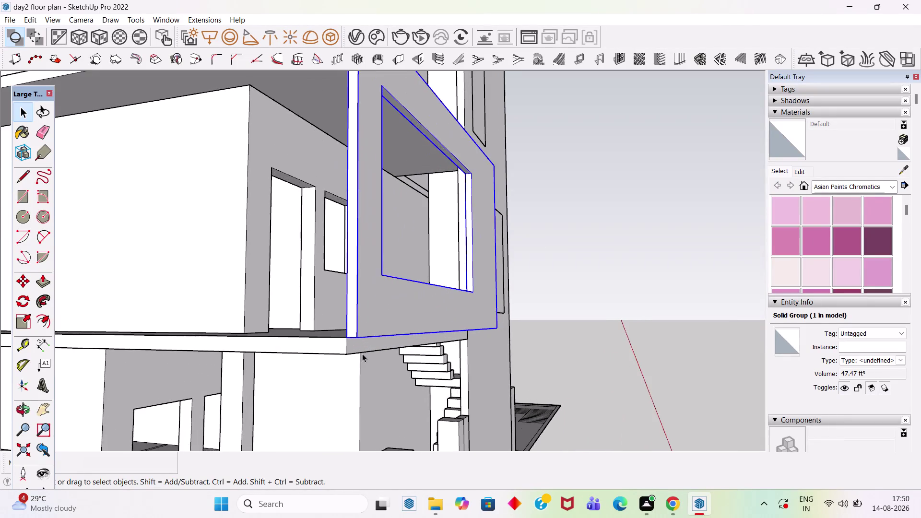
Look beneath the balcony, enter the frame group, and select its narrow underside face.
middle_drag(362, 353, 352, 281)
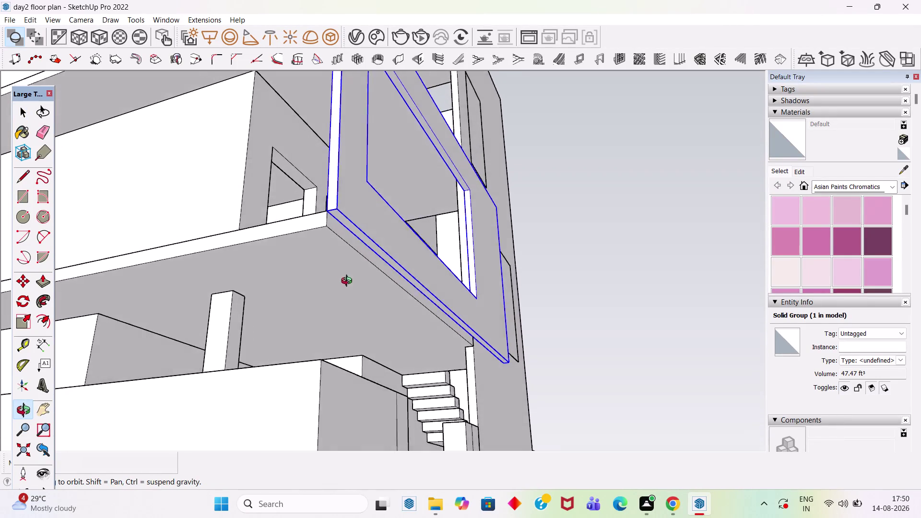
middle_drag(352, 280, 300, 265)
scroll(up, 3)
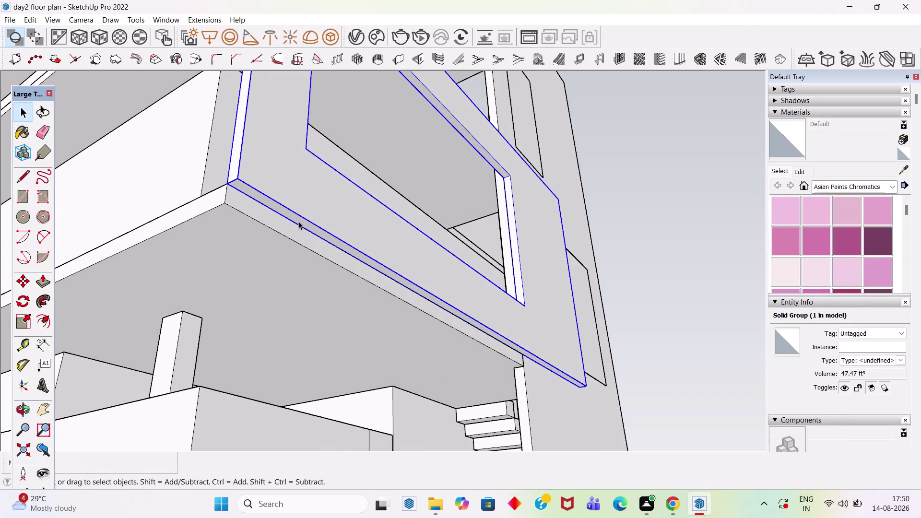
double_click(299, 220)
scroll(up, 3)
click(299, 221)
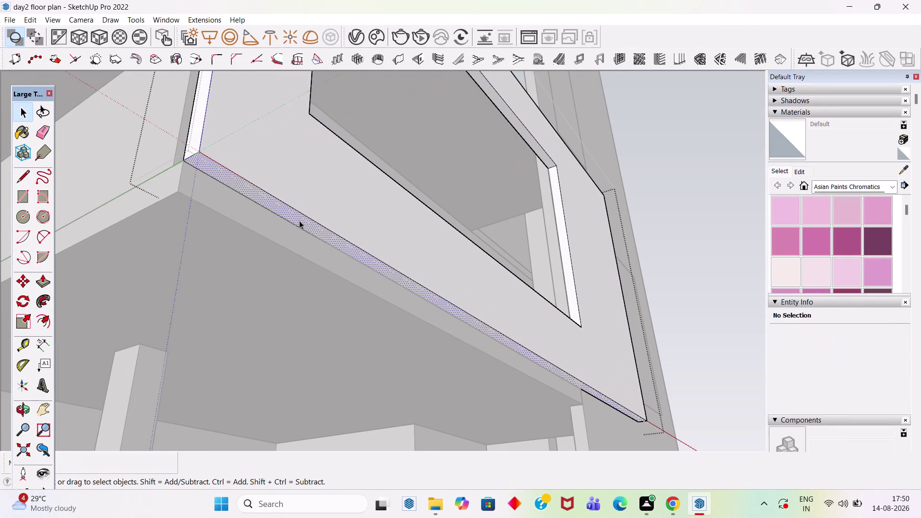
Push the frame's underside face 6 inches lower, then close the group.
key(p)
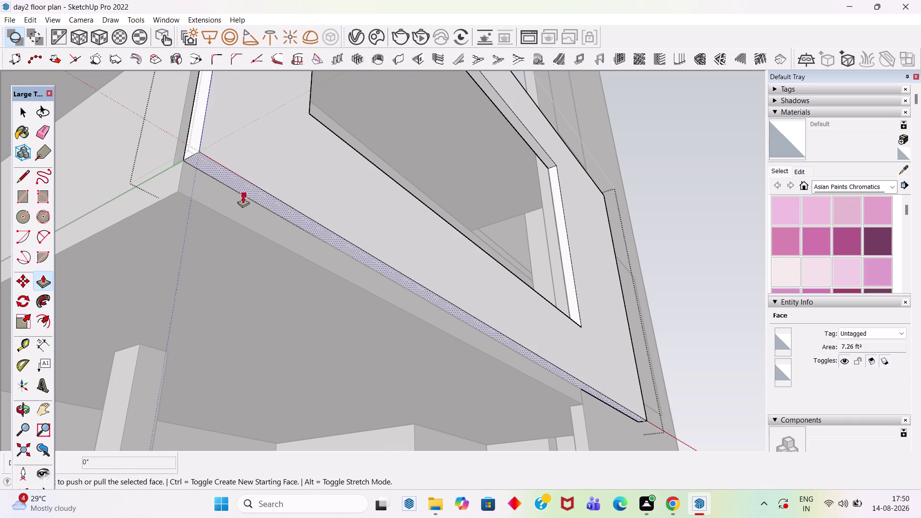
click(239, 180)
click(178, 191)
scroll(down, 3)
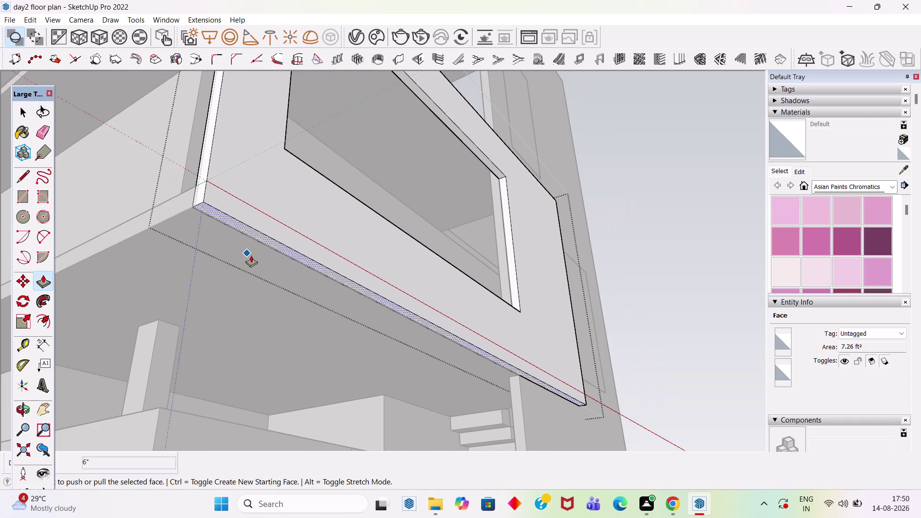
key(Escape)
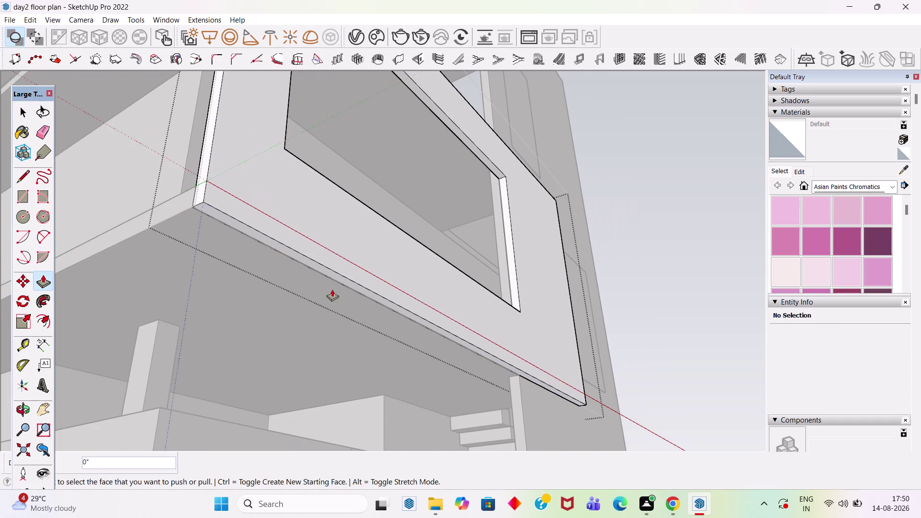
key(space)
click(652, 179)
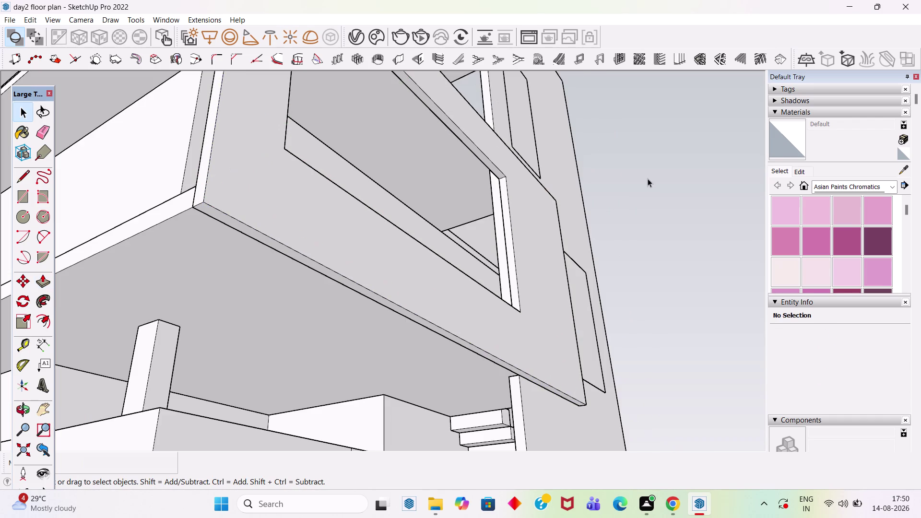
Orbit and zoom out to frame all three storeys and the lengthened balcony from the front.
middle_drag(409, 156, 559, 150)
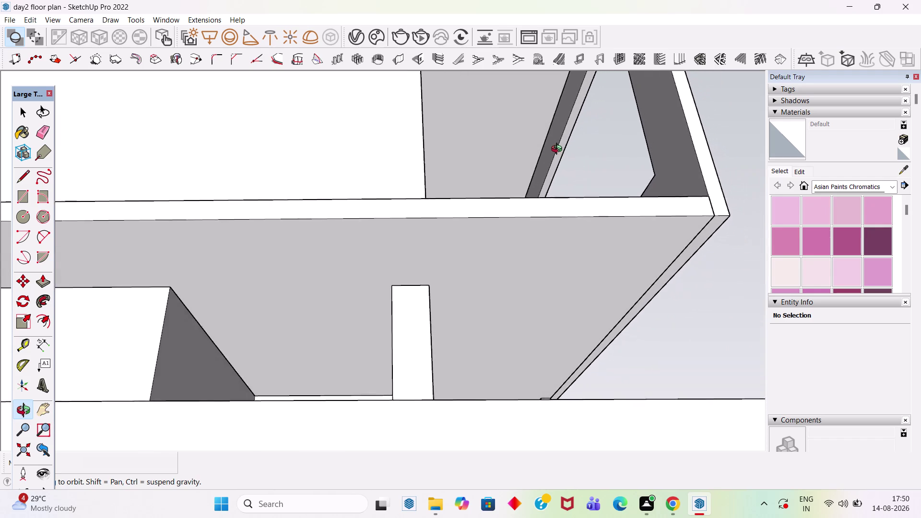
middle_drag(559, 151, 375, 204)
scroll(down, 3)
scroll(down, 3)
middle_drag(461, 217, 228, 248)
scroll(down, 3)
scroll(down, 3)
scroll(down, 3)
middle_drag(321, 269, 334, 267)
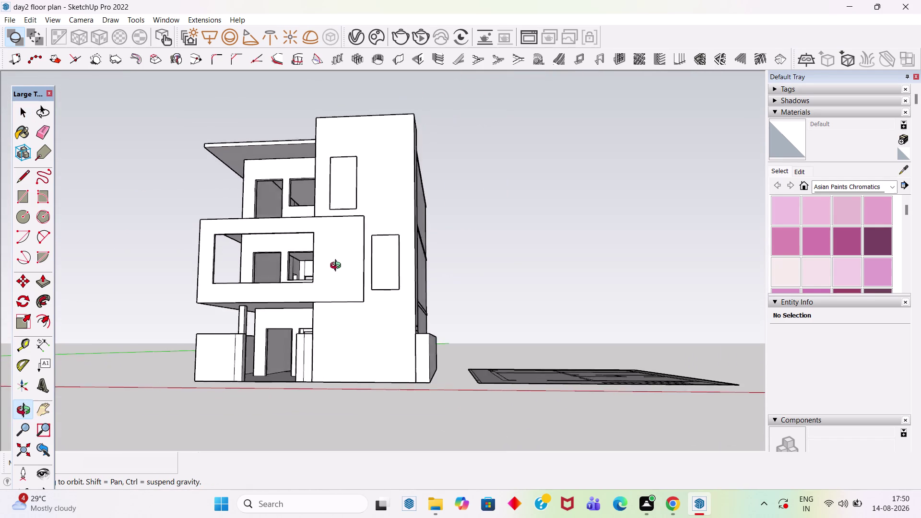
middle_drag(333, 267, 380, 263)
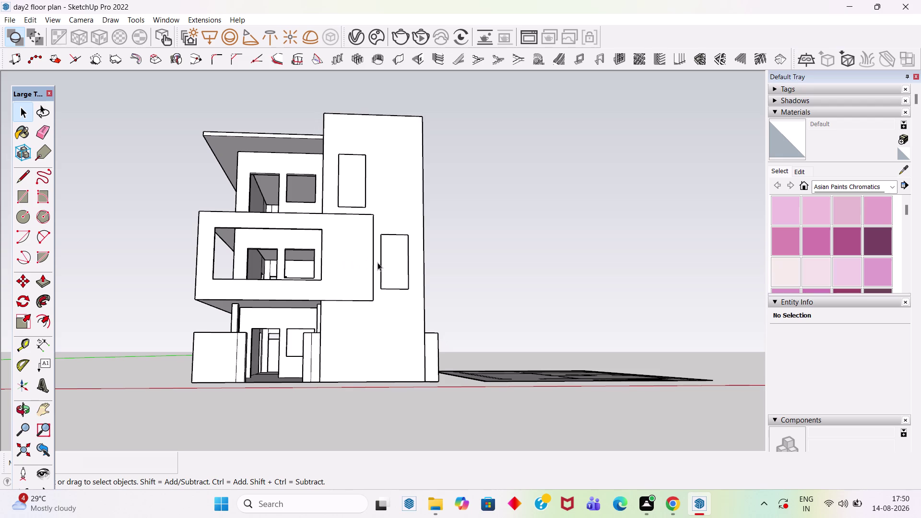